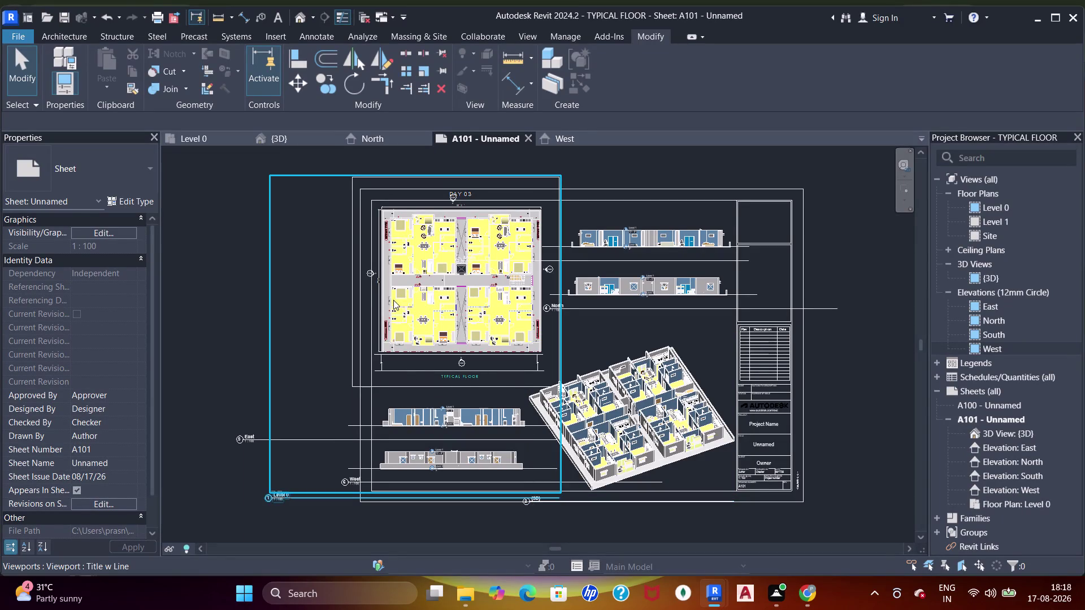
Open the PDF Export dialog for sheet A101 from the File > Export menu.
click(21, 41)
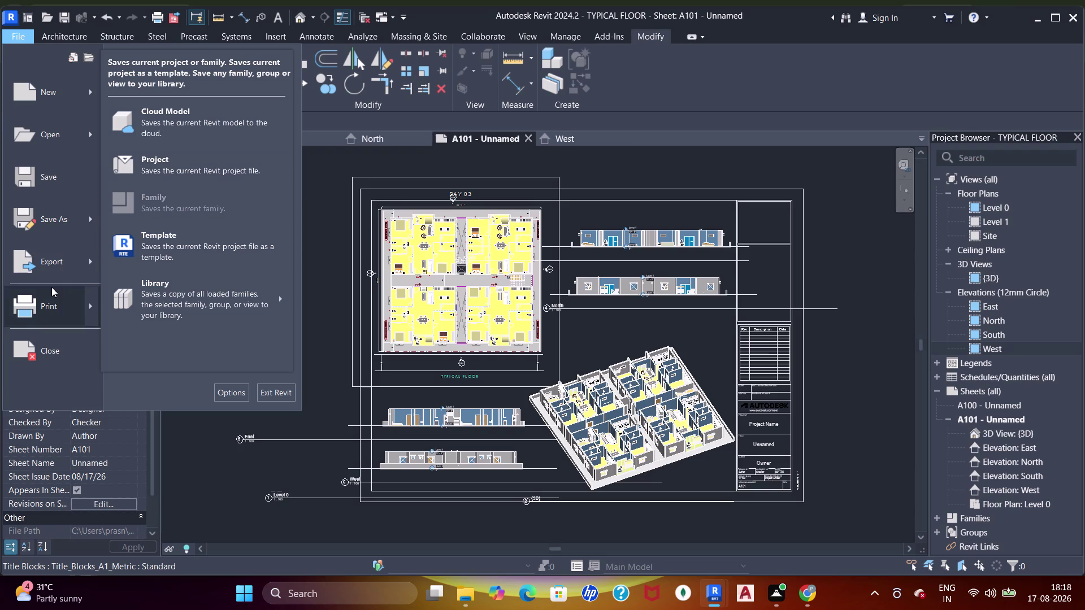
click(91, 263)
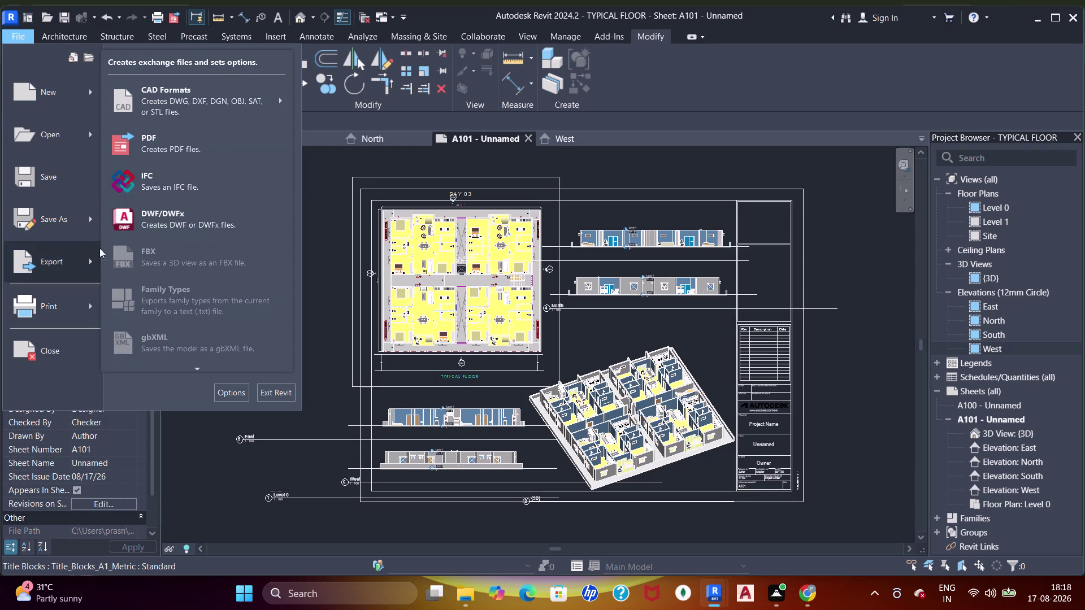
click(166, 141)
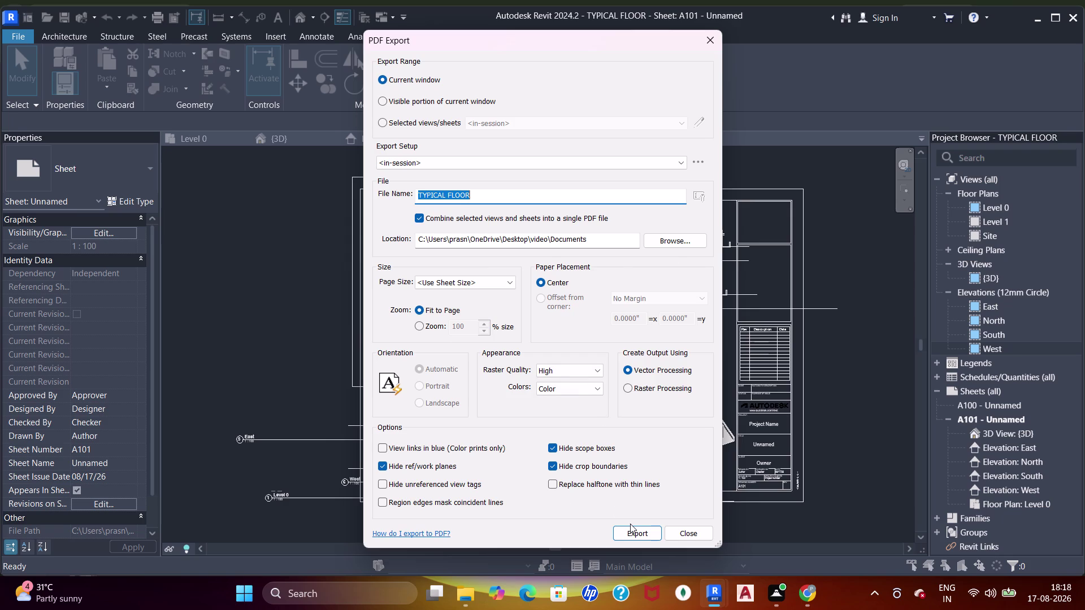
Set the PDF raster quality to Presentation.
click(575, 391)
click(575, 391)
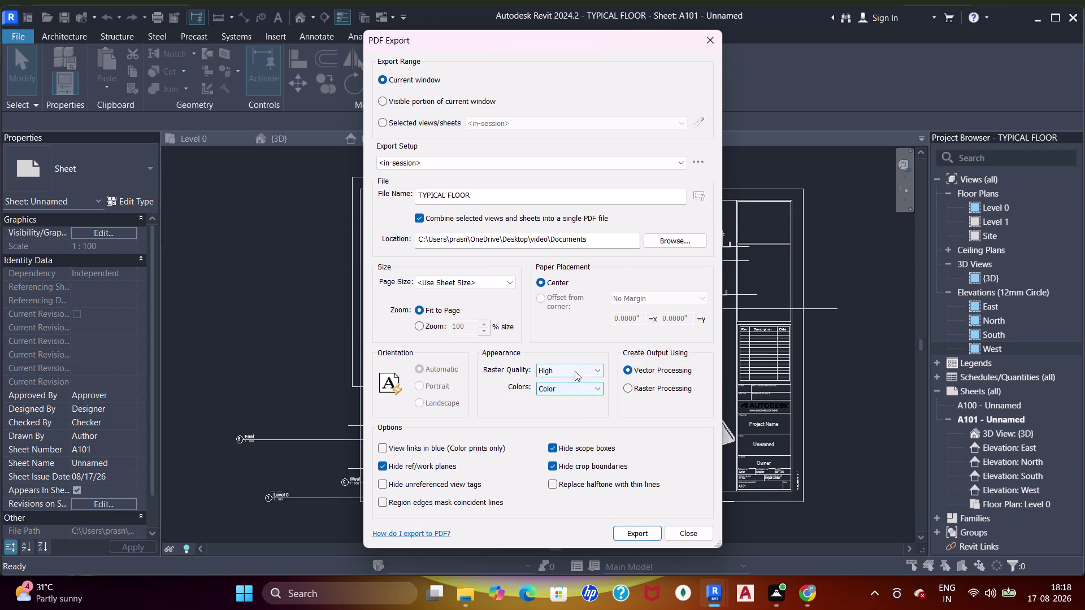
click(574, 371)
click(566, 413)
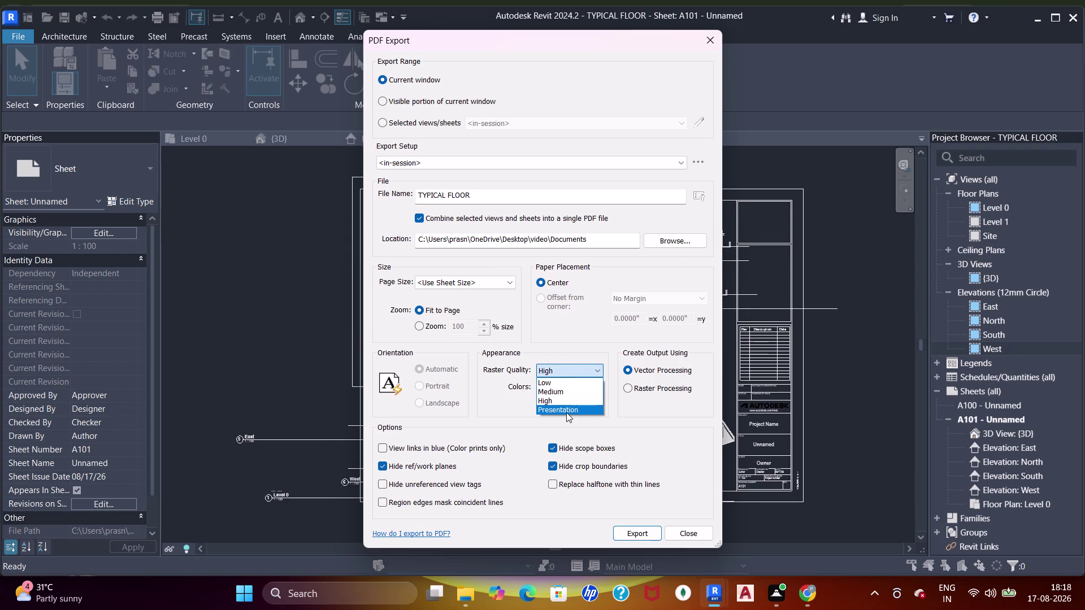
click(632, 533)
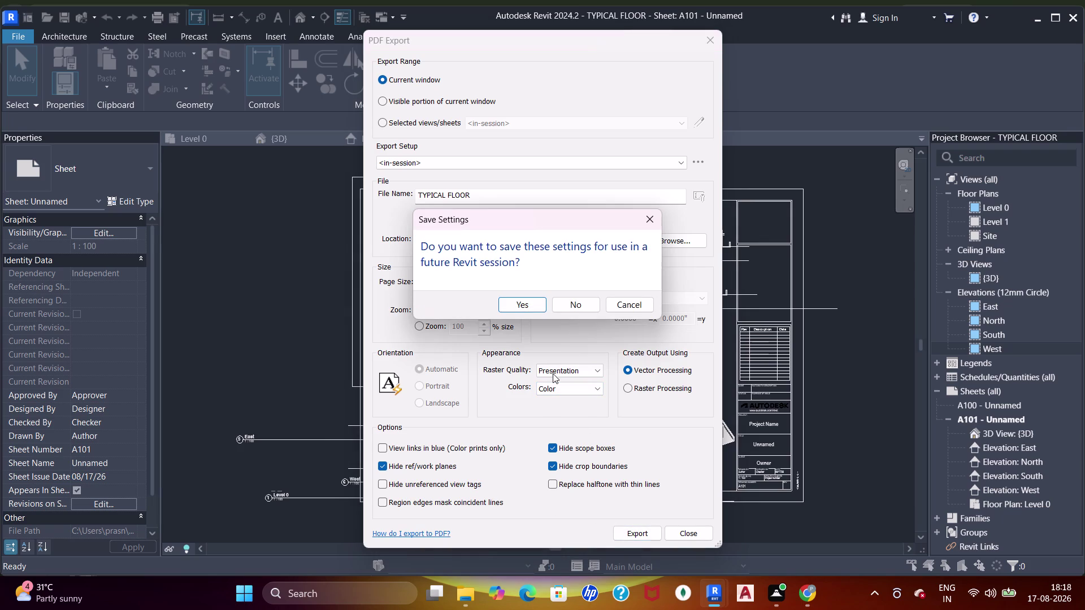
Export the sheet and save the settings as a new setup under the default name.
click(530, 309)
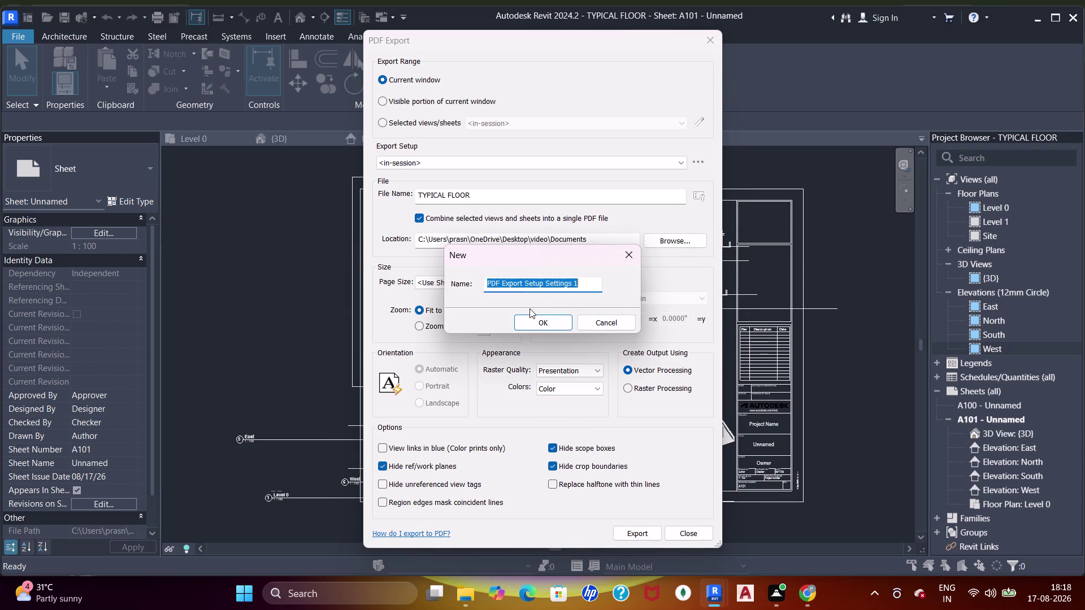
click(537, 331)
click(540, 325)
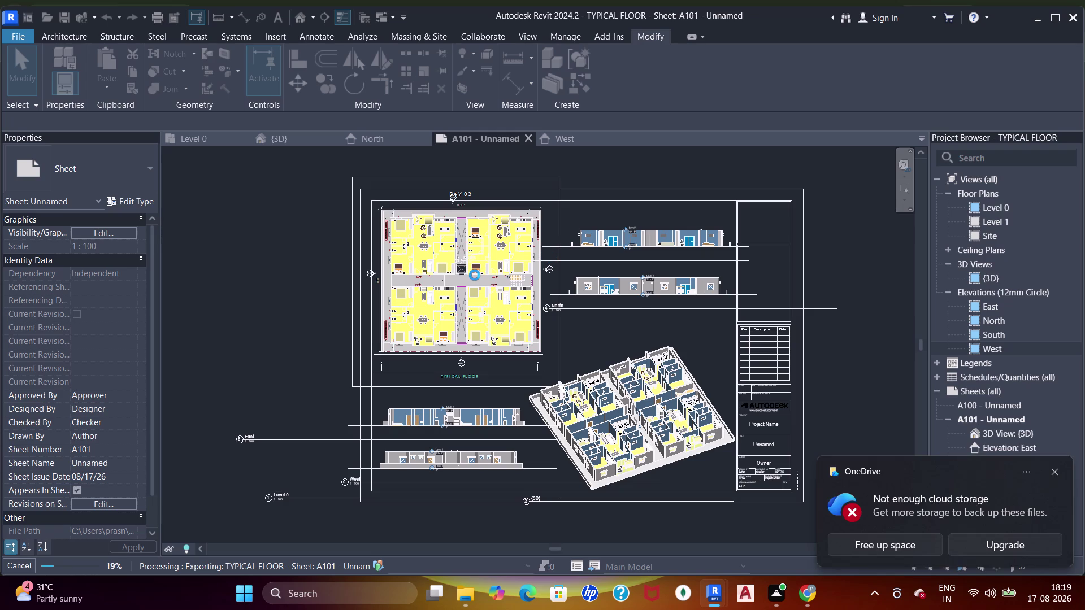
click(1054, 473)
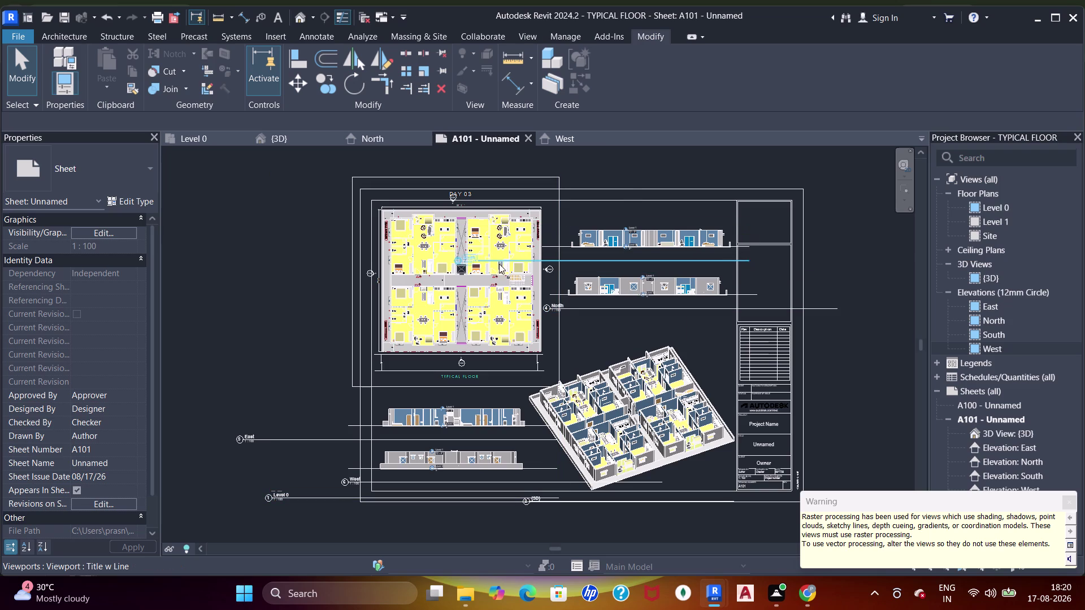
Dismiss the raster processing warning and open the Level 0 floor plan.
click(429, 238)
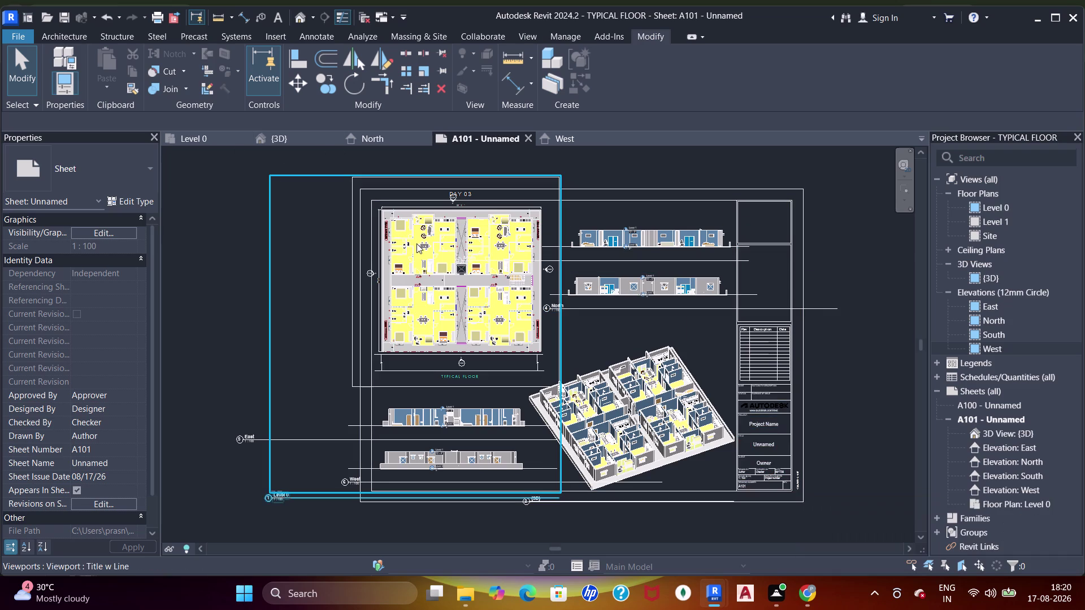
click(209, 139)
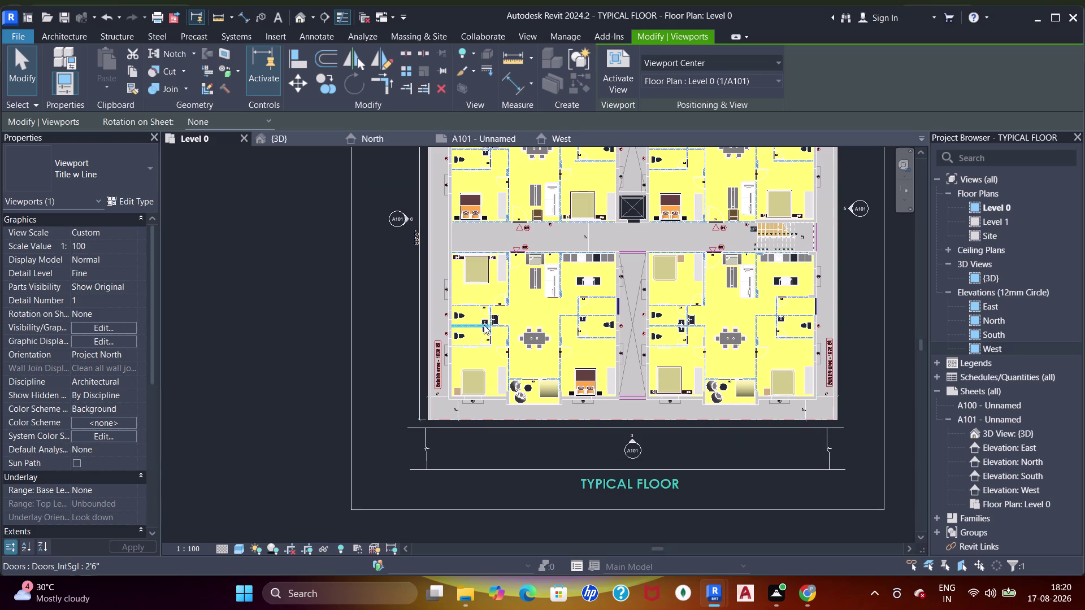
Uncheck Floors in Level 0's VG dialog (searching 'flo') and return to sheet A101.
text(VG)
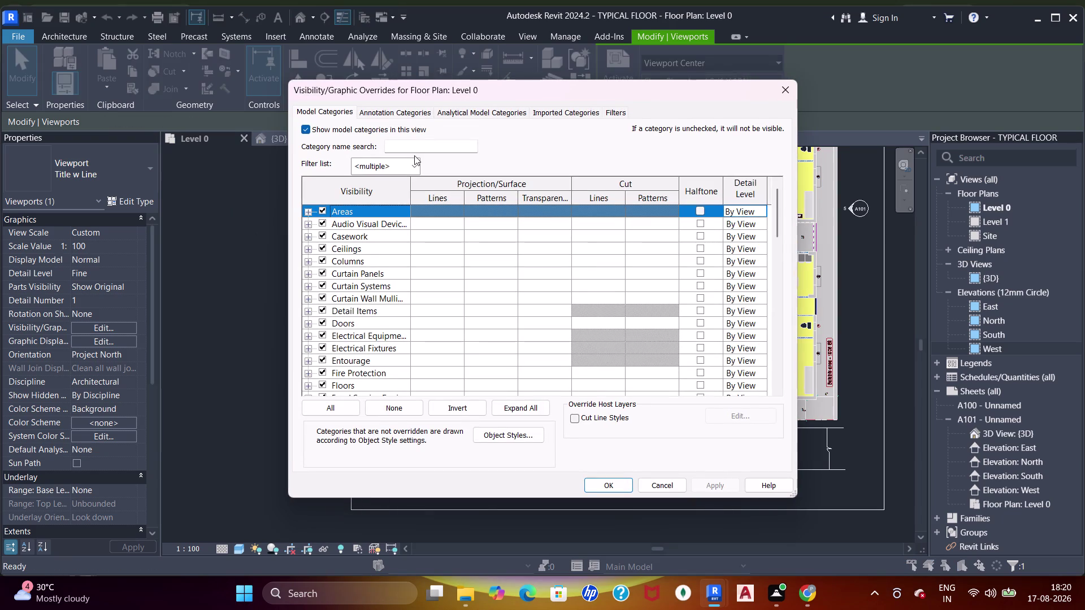
click(415, 145)
key(f)
key(l)
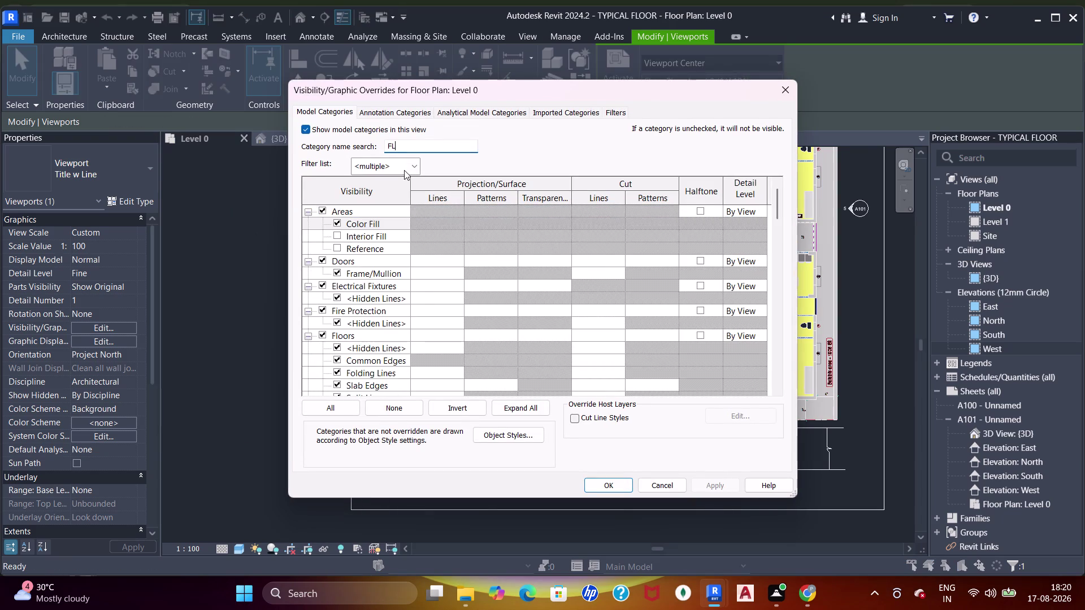
key(o)
click(327, 208)
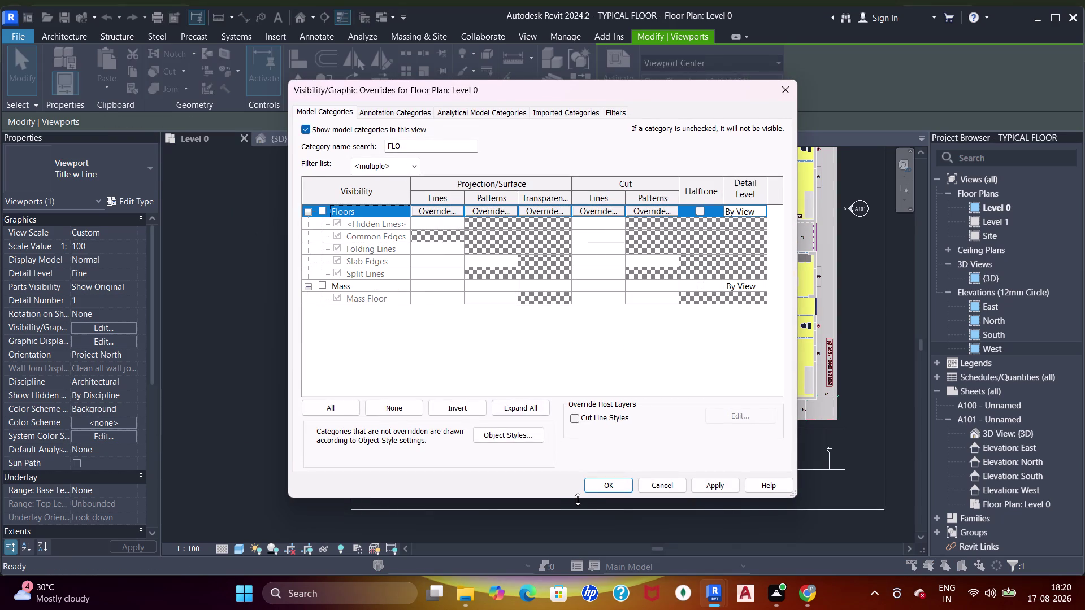
click(616, 479)
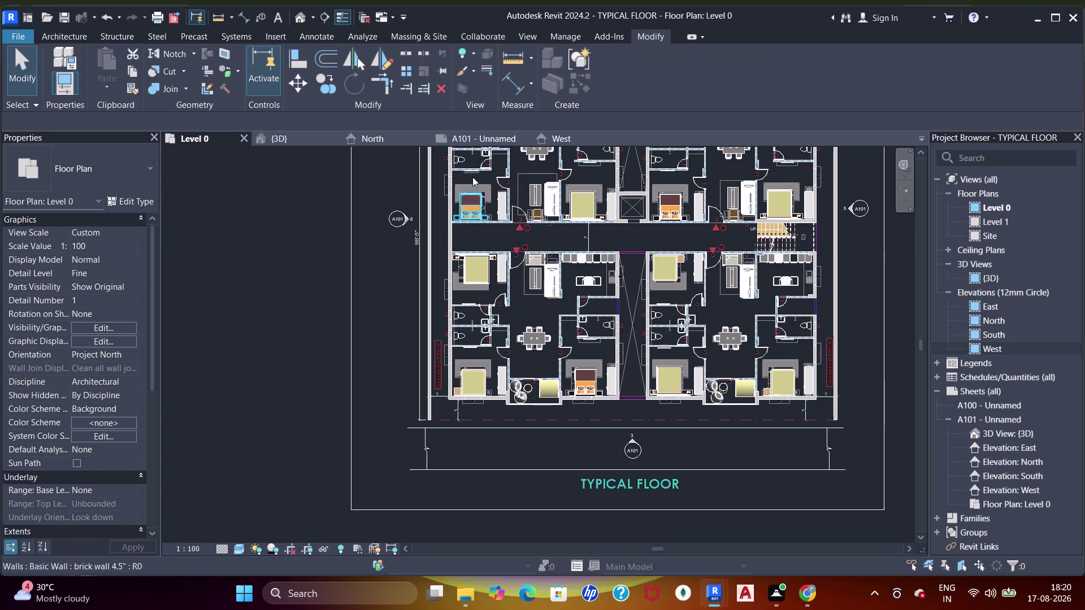
click(493, 138)
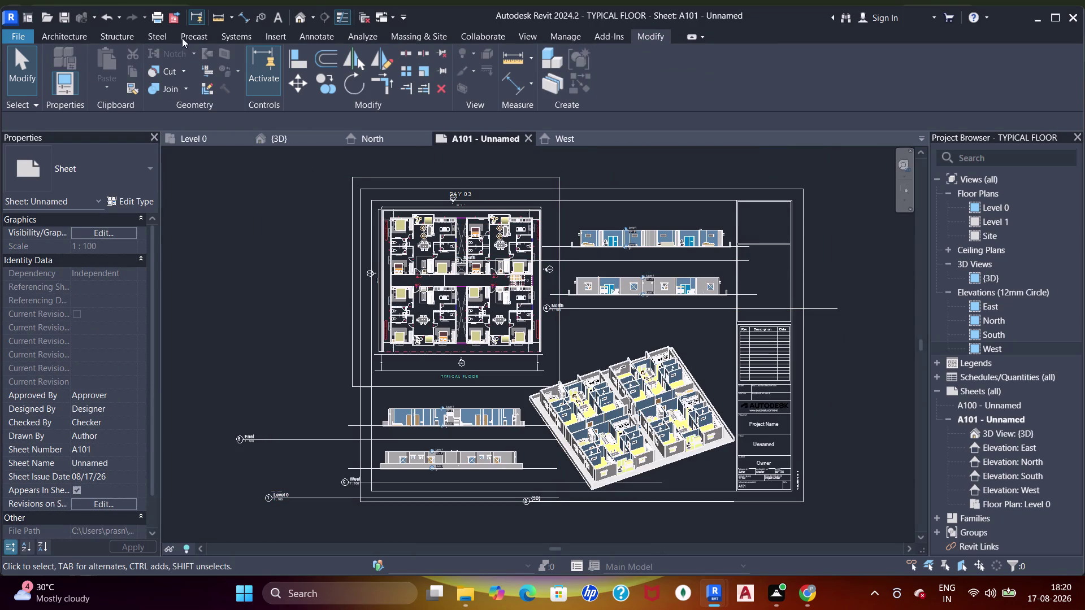
Reopen the PDF Export dialog for sheet A101.
click(23, 34)
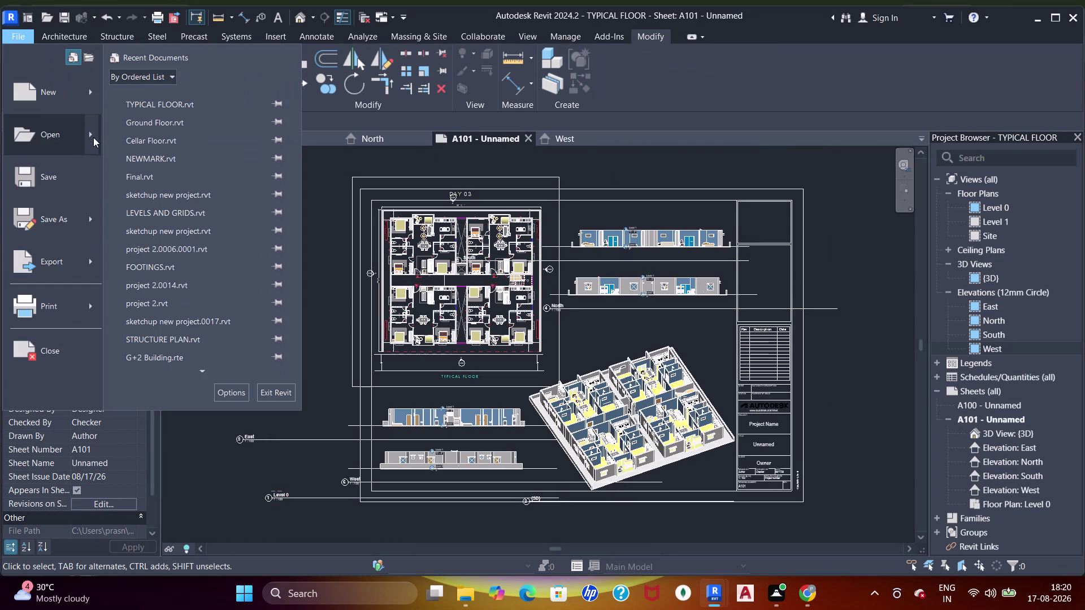
click(90, 216)
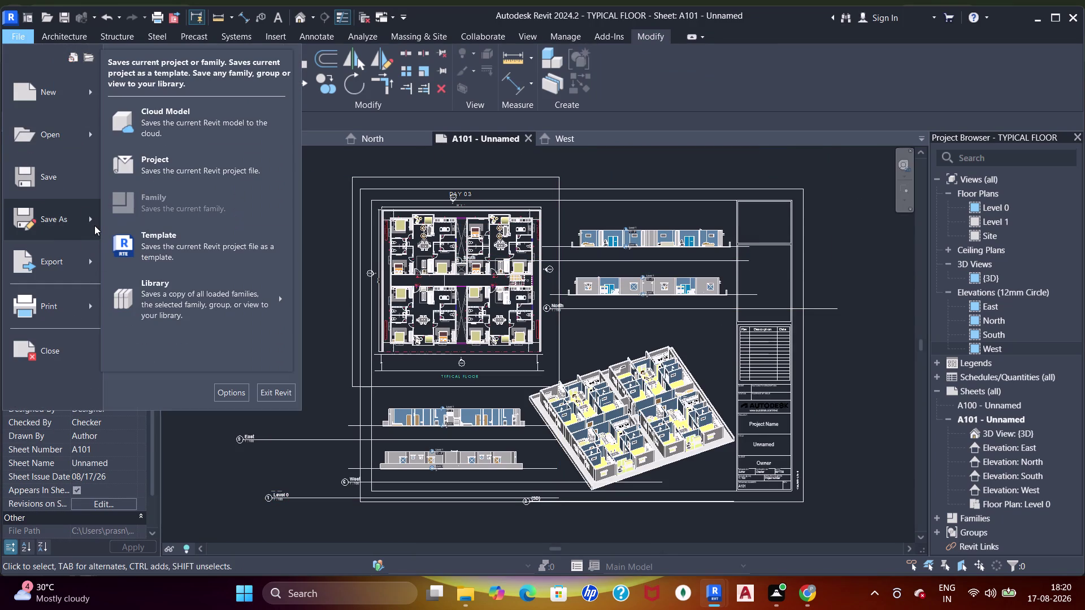
click(89, 256)
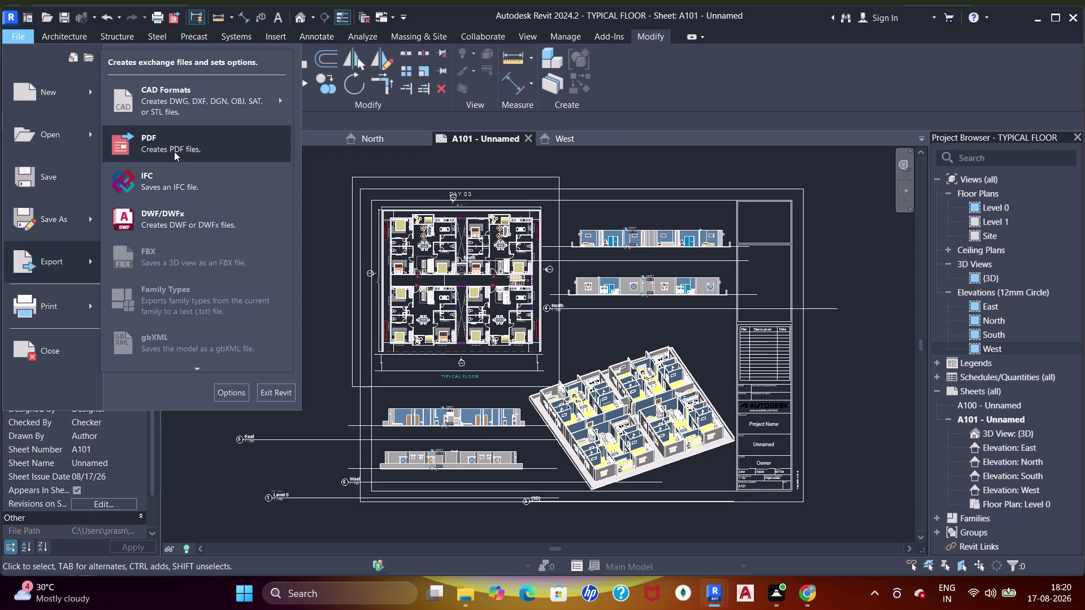
click(174, 152)
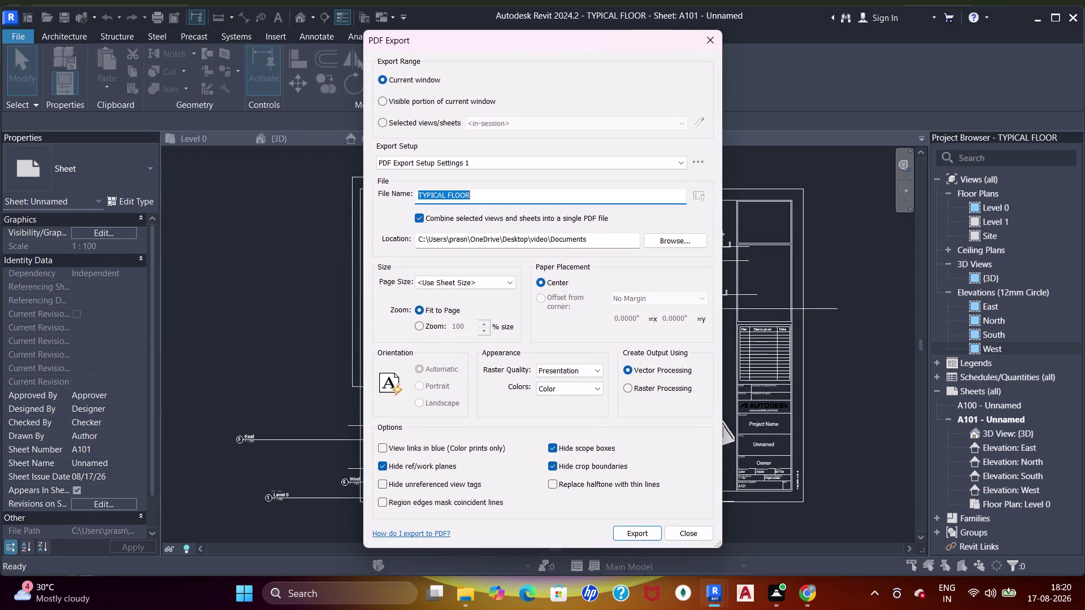
Keep the existing output folder and export with PDF Export Setup Settings 1.
click(665, 243)
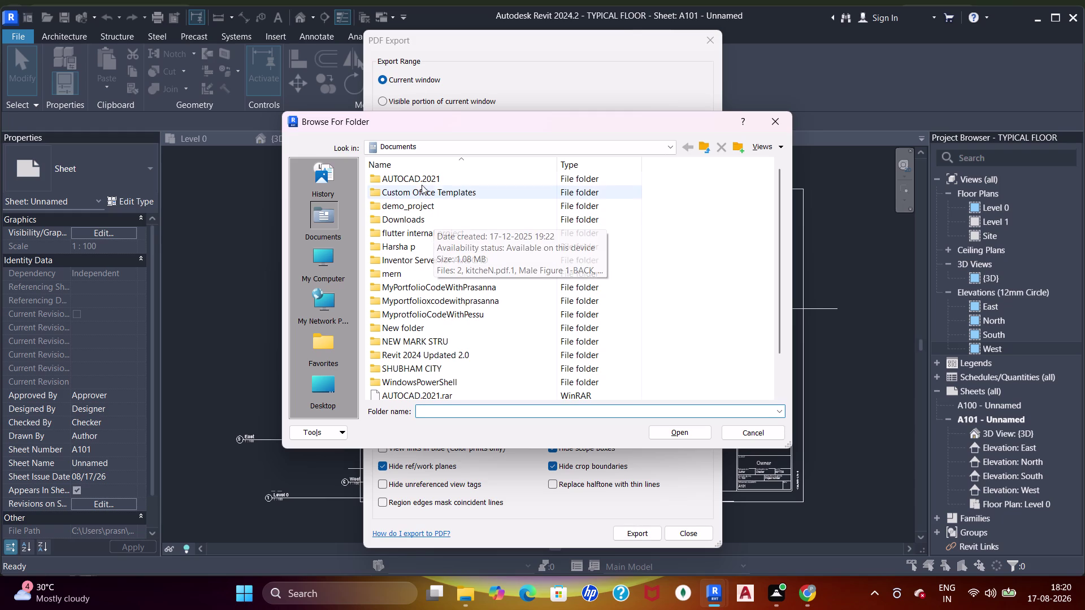
click(776, 124)
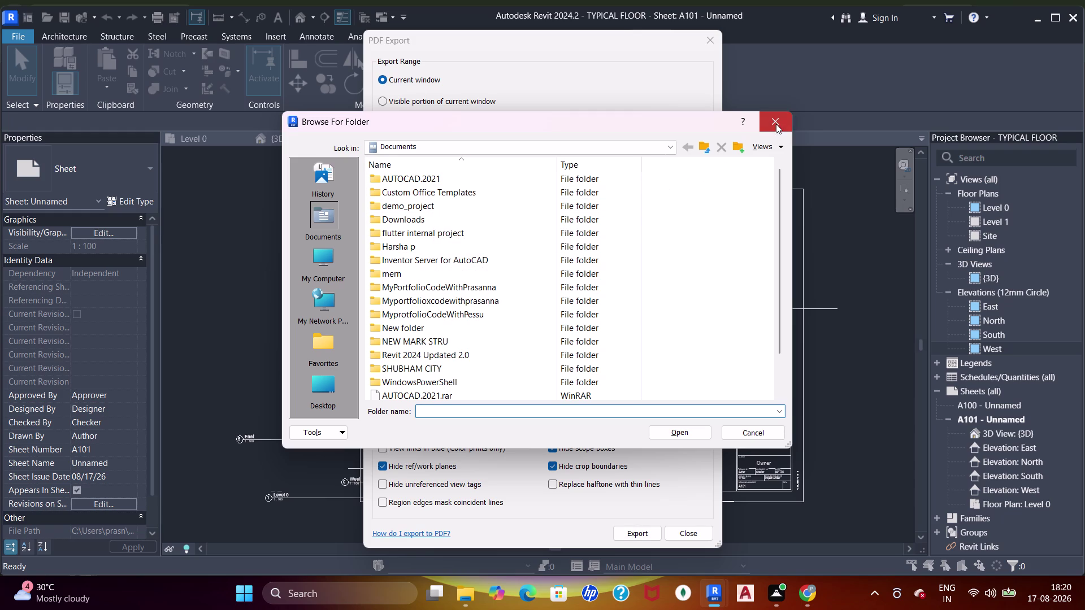
click(483, 194)
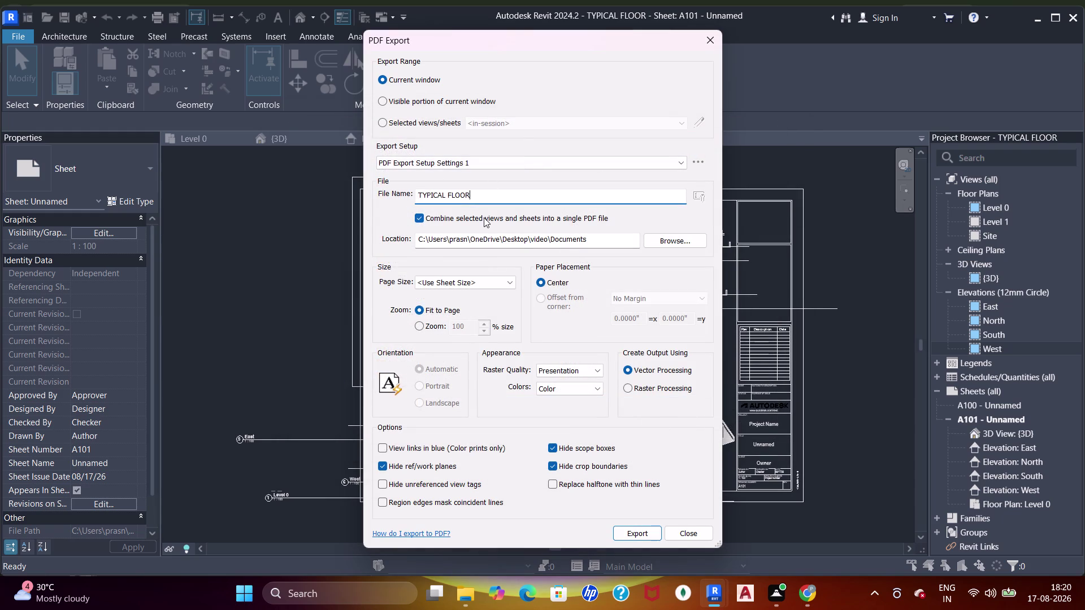
key(period)
key(1)
key(Return)
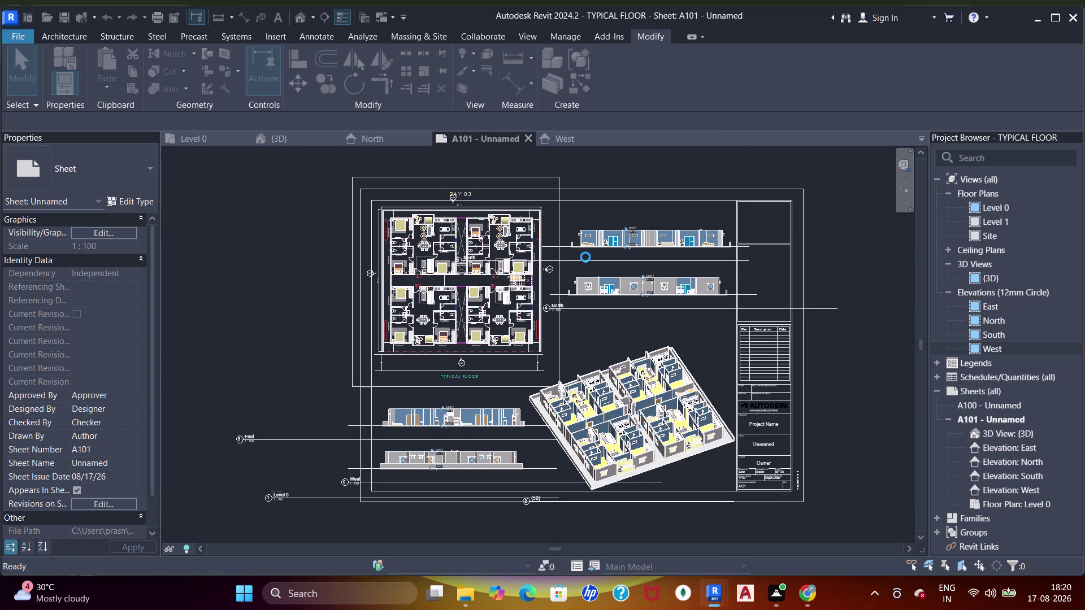